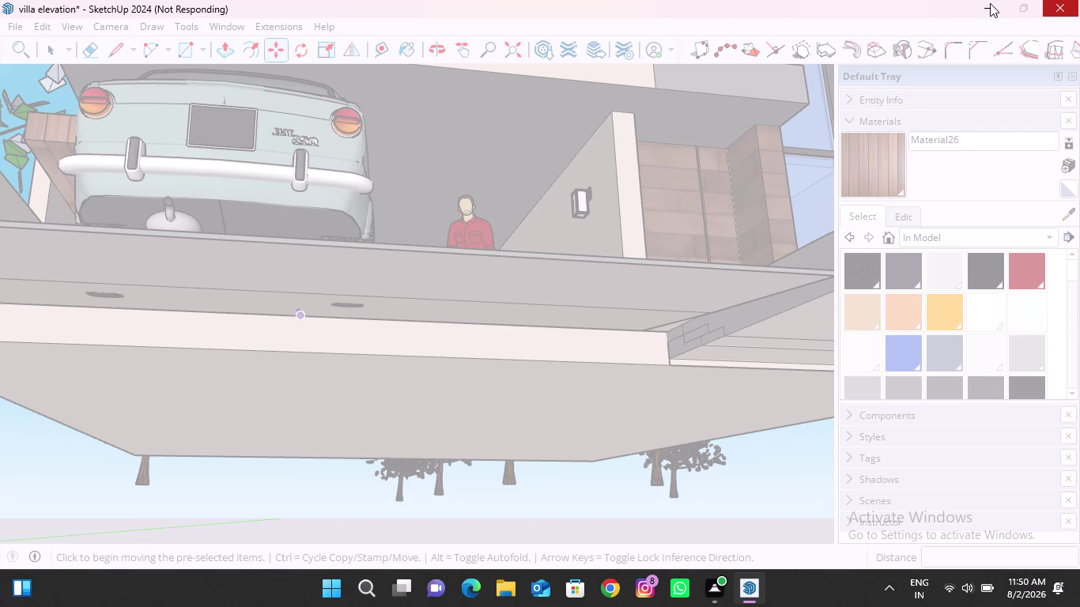
click(743, 600)
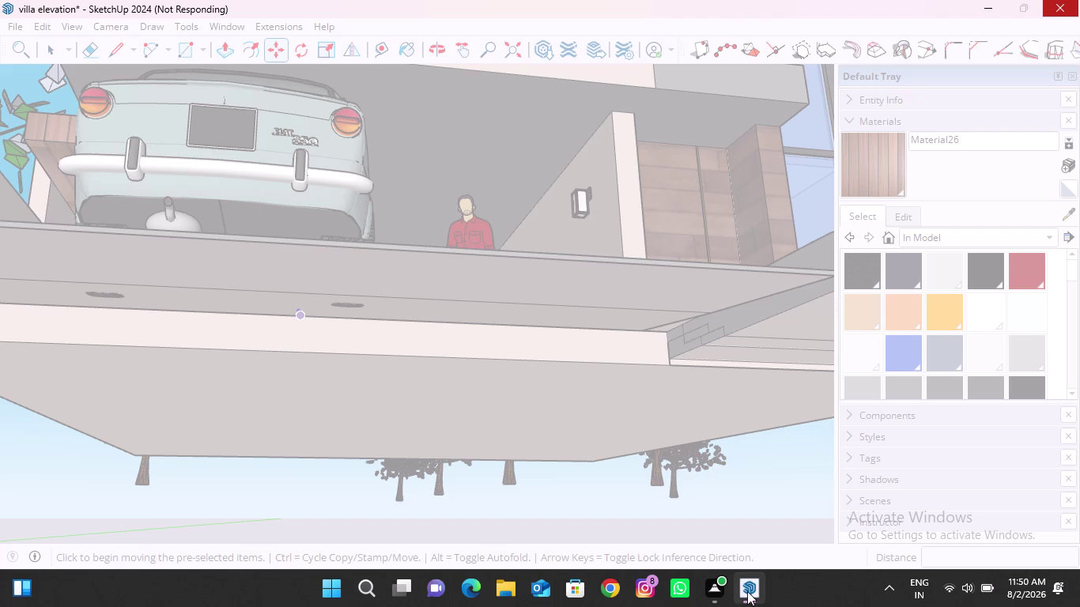
triple_click(748, 591)
triple_click(748, 591)
click(747, 592)
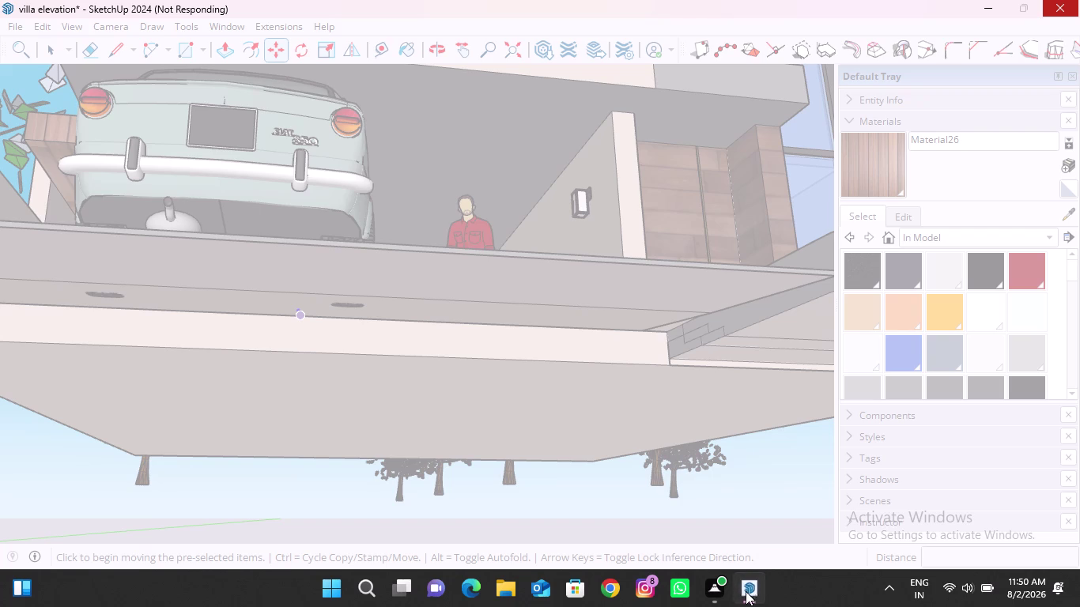